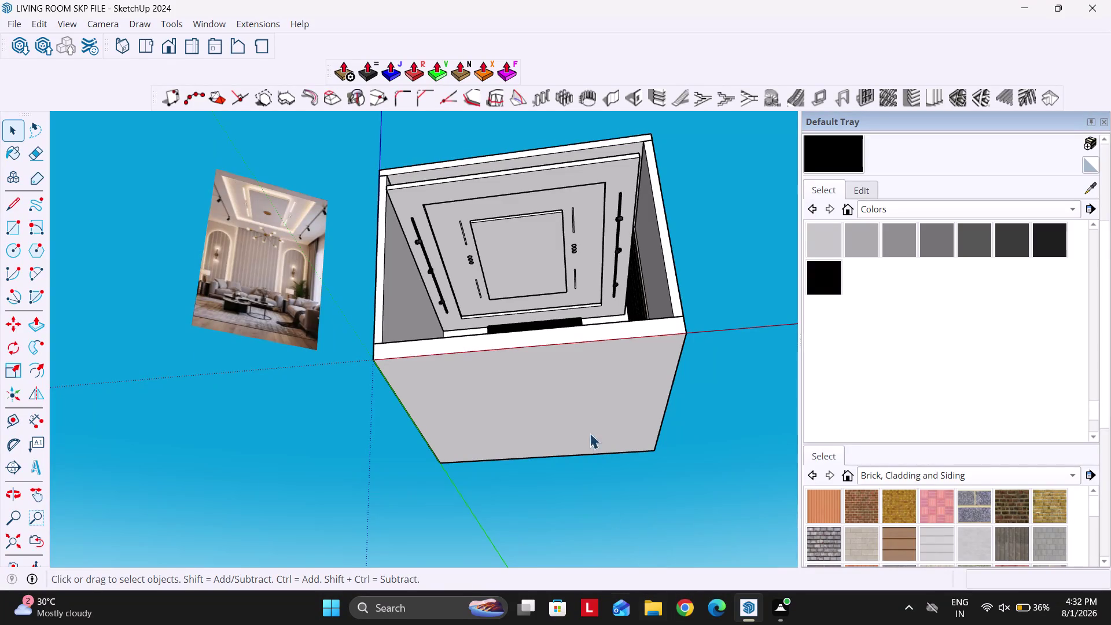
Orbit and zoom the view to frame the whole living room and the rug.
middle_drag(557, 332, 542, 403)
scroll(up, 3)
scroll(down, 3)
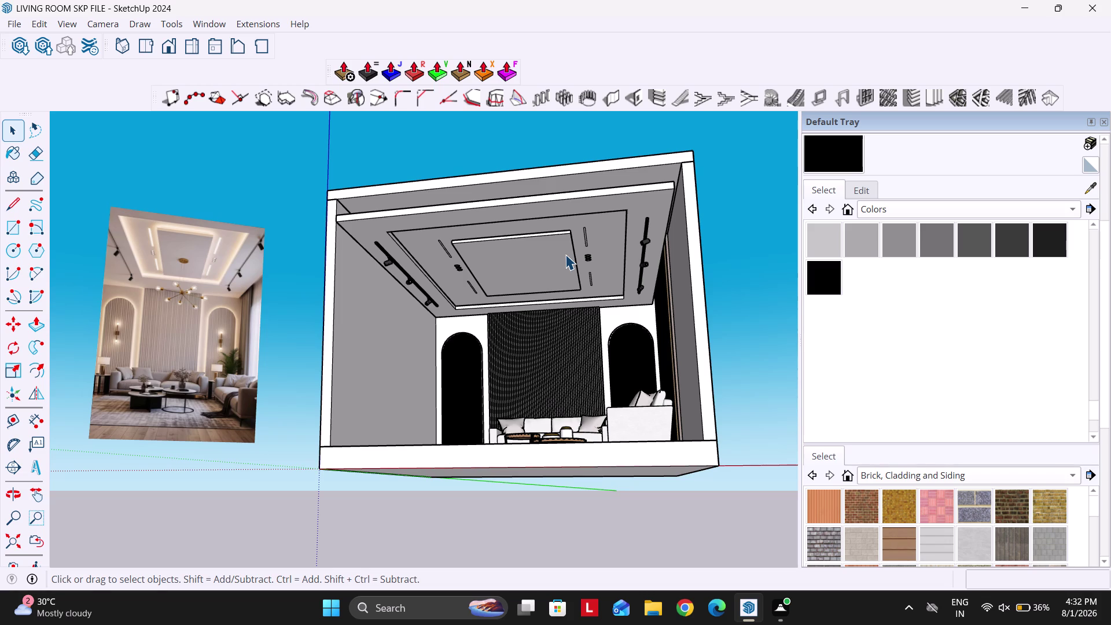
scroll(down, 3)
scroll(up, 3)
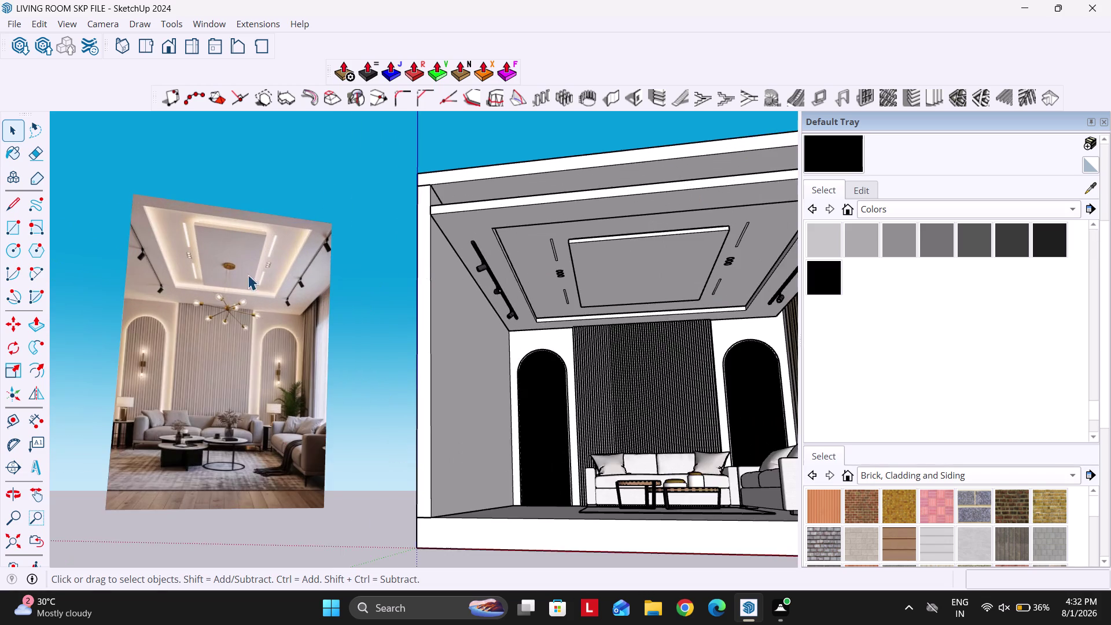
scroll(up, 3)
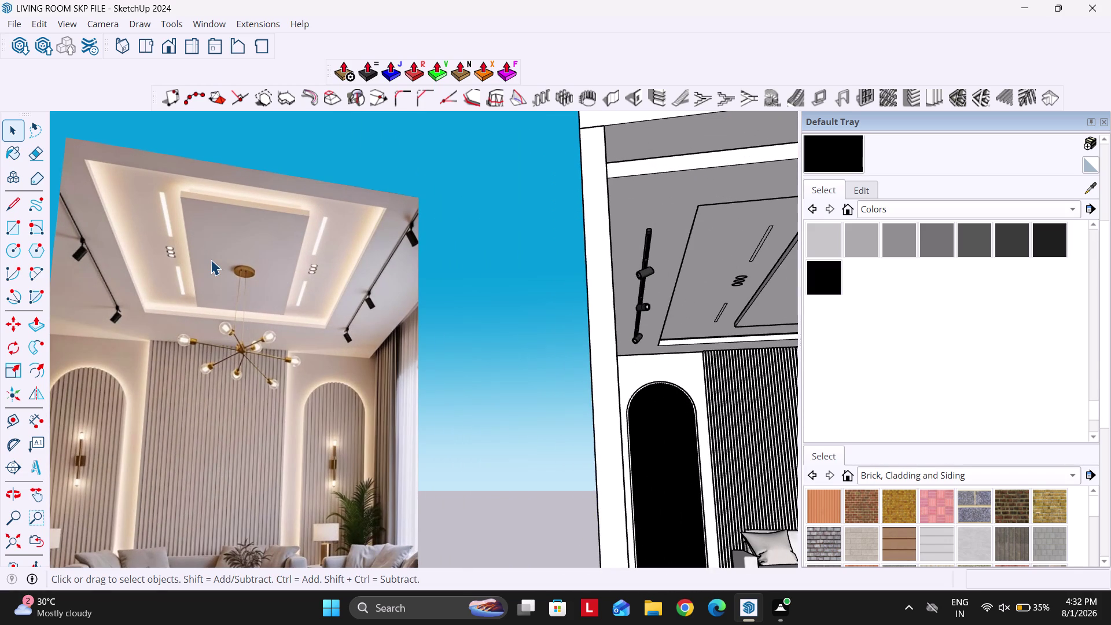
scroll(down, 3)
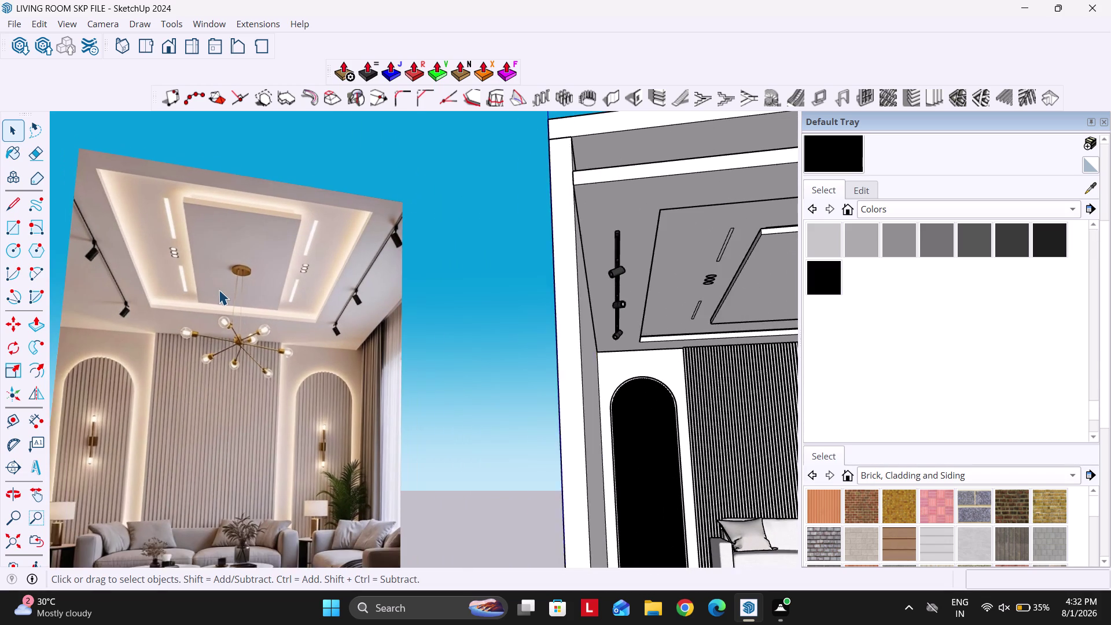
scroll(down, 3)
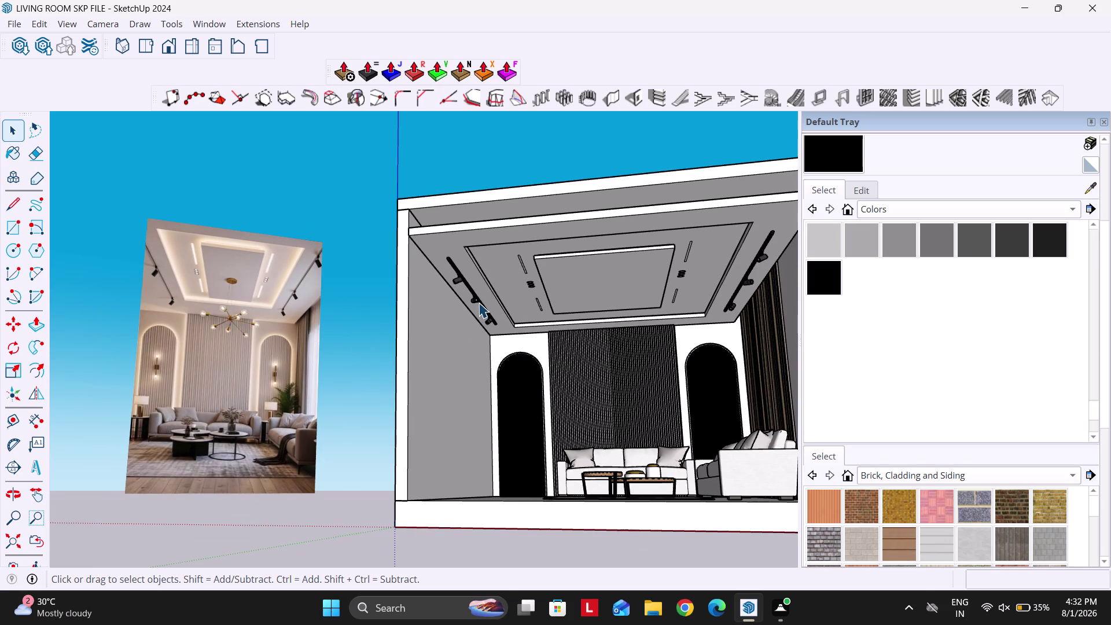
scroll(up, 3)
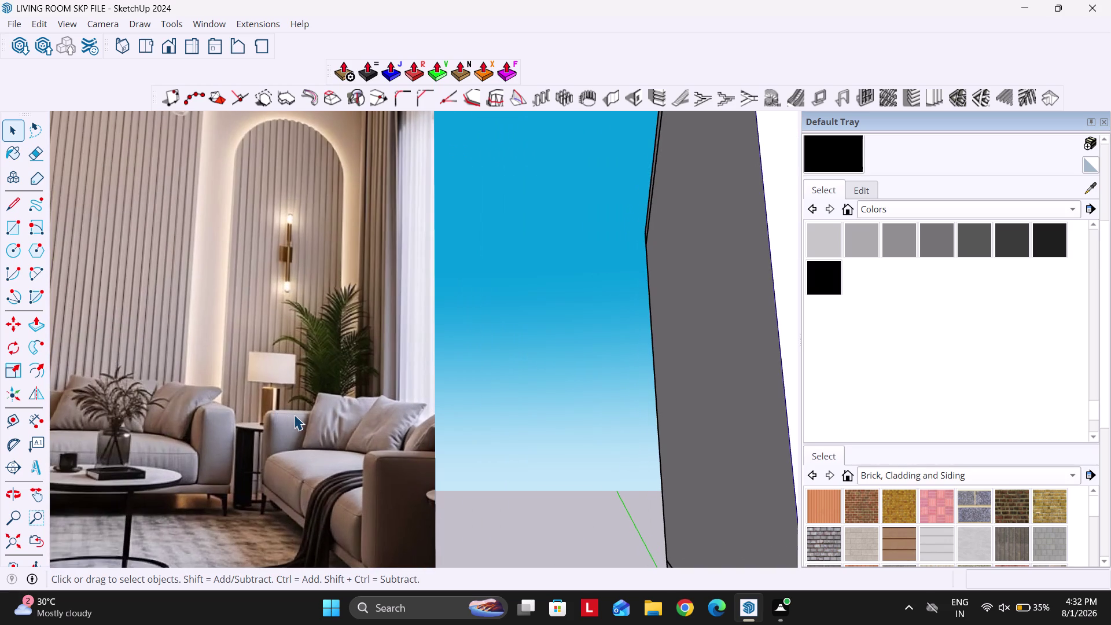
scroll(down, 3)
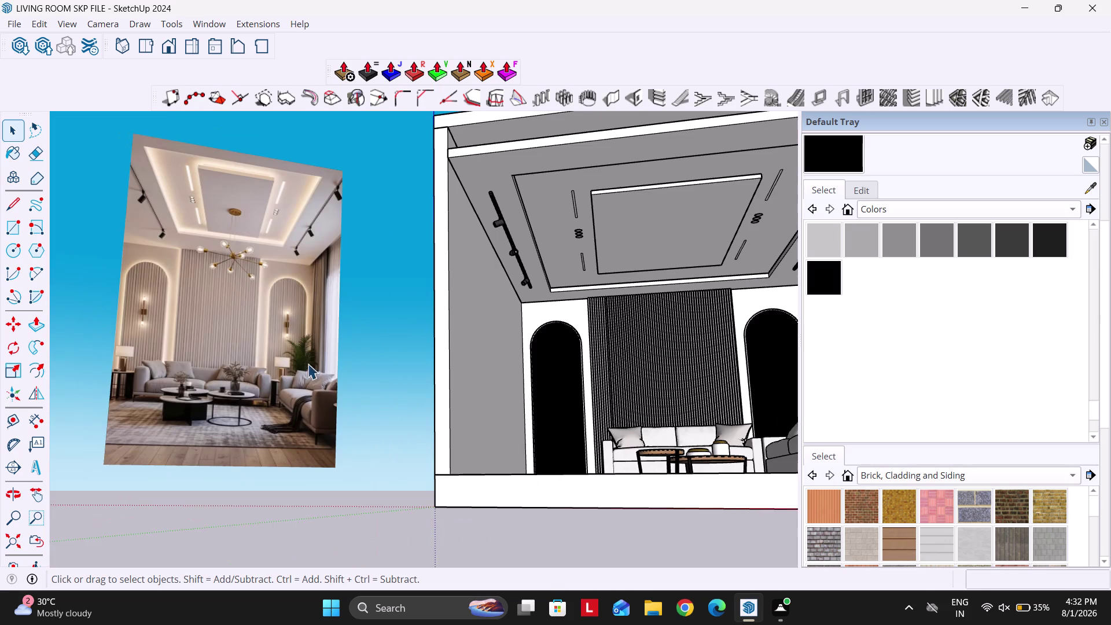
scroll(down, 3)
middle_drag(381, 347, 508, 467)
scroll(up, 3)
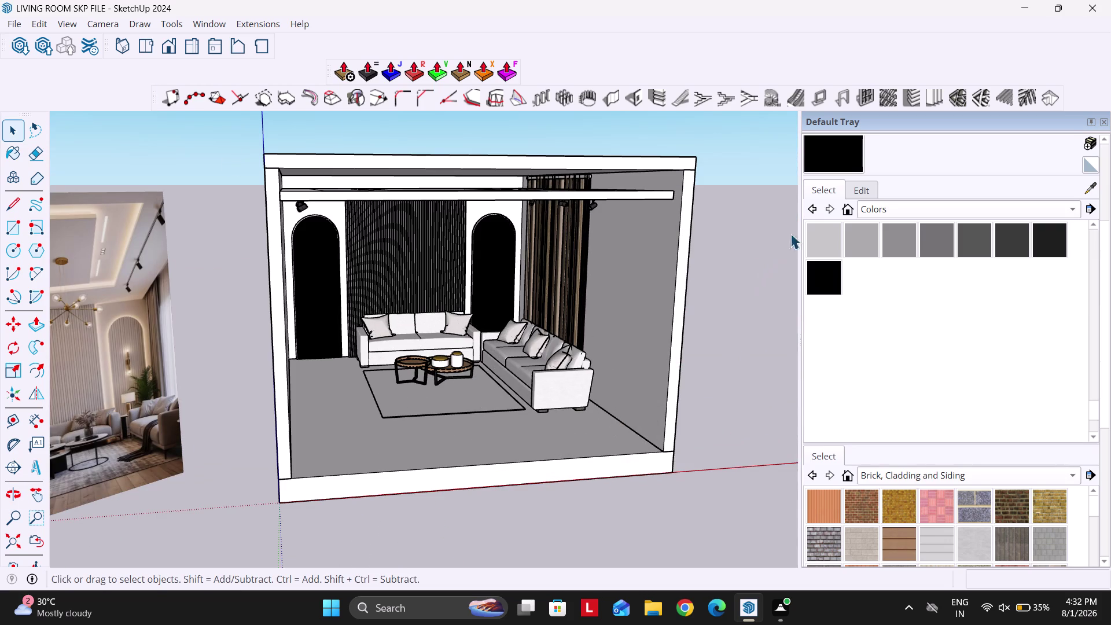
Paint the rug with a grey patterned carpet from the Carpet and Fabrics materials, then return to Select.
click(916, 217)
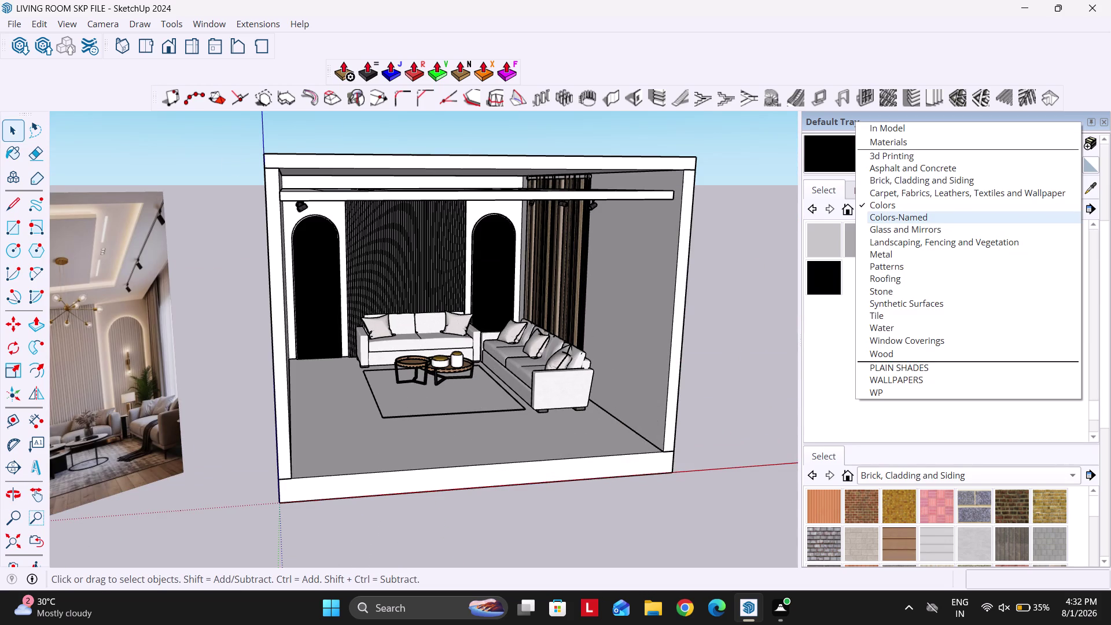
click(907, 196)
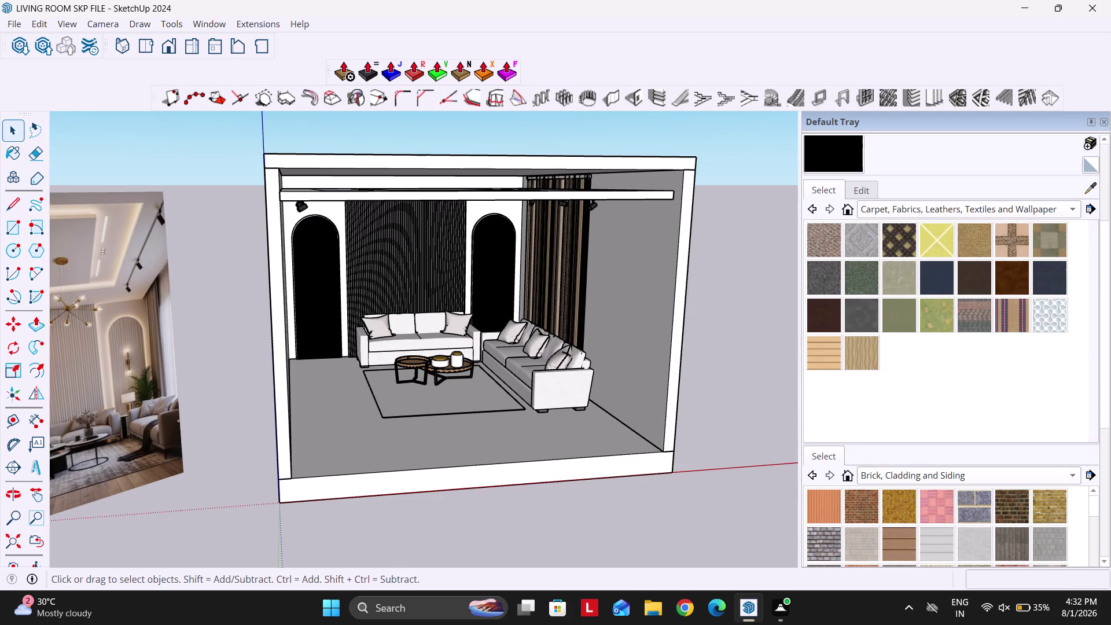
click(854, 235)
scroll(up, 3)
click(459, 410)
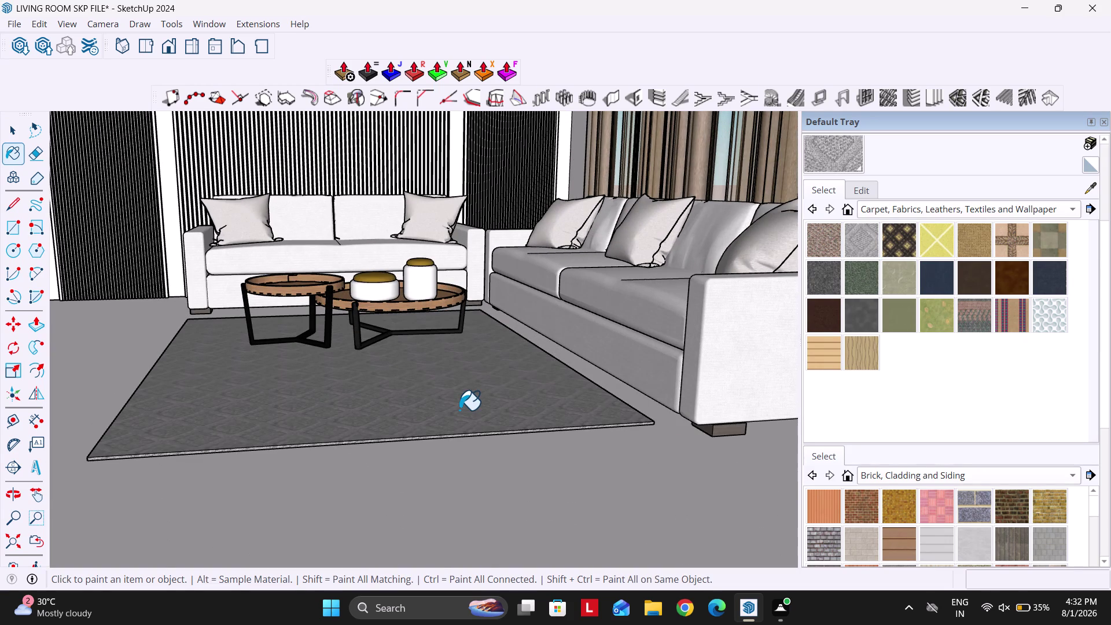
key(space)
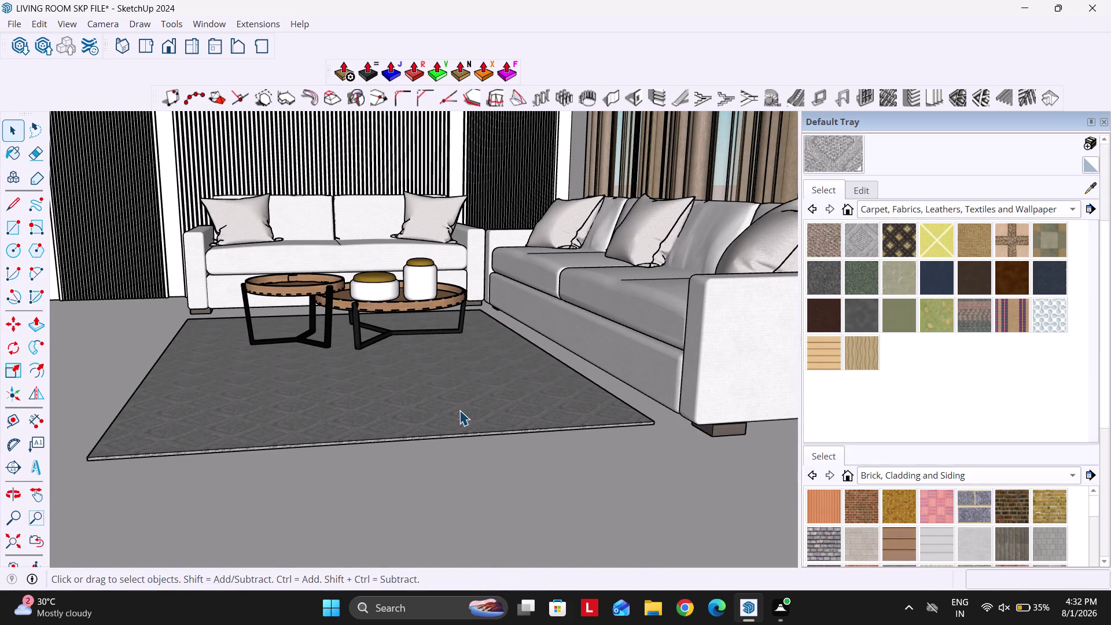